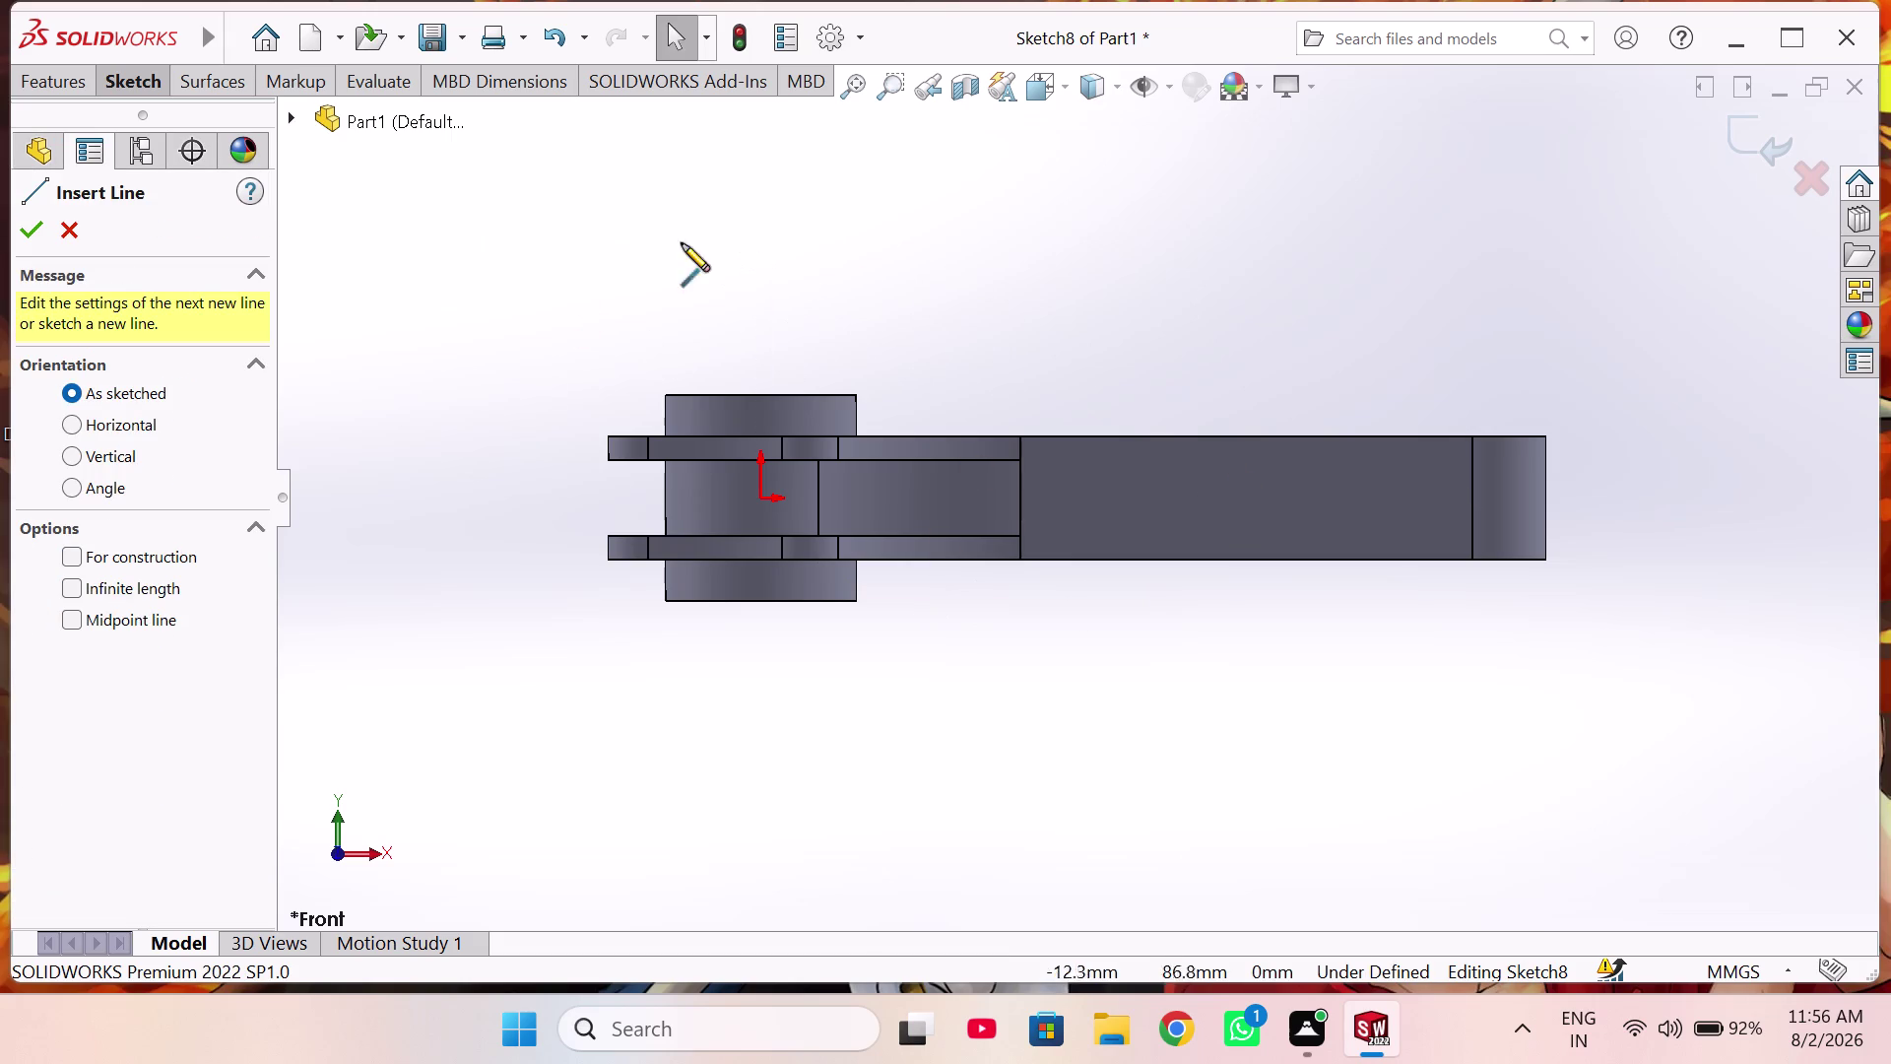
Show the connecting rod in Front view and set the next line as construction geometry.
click(164, 554)
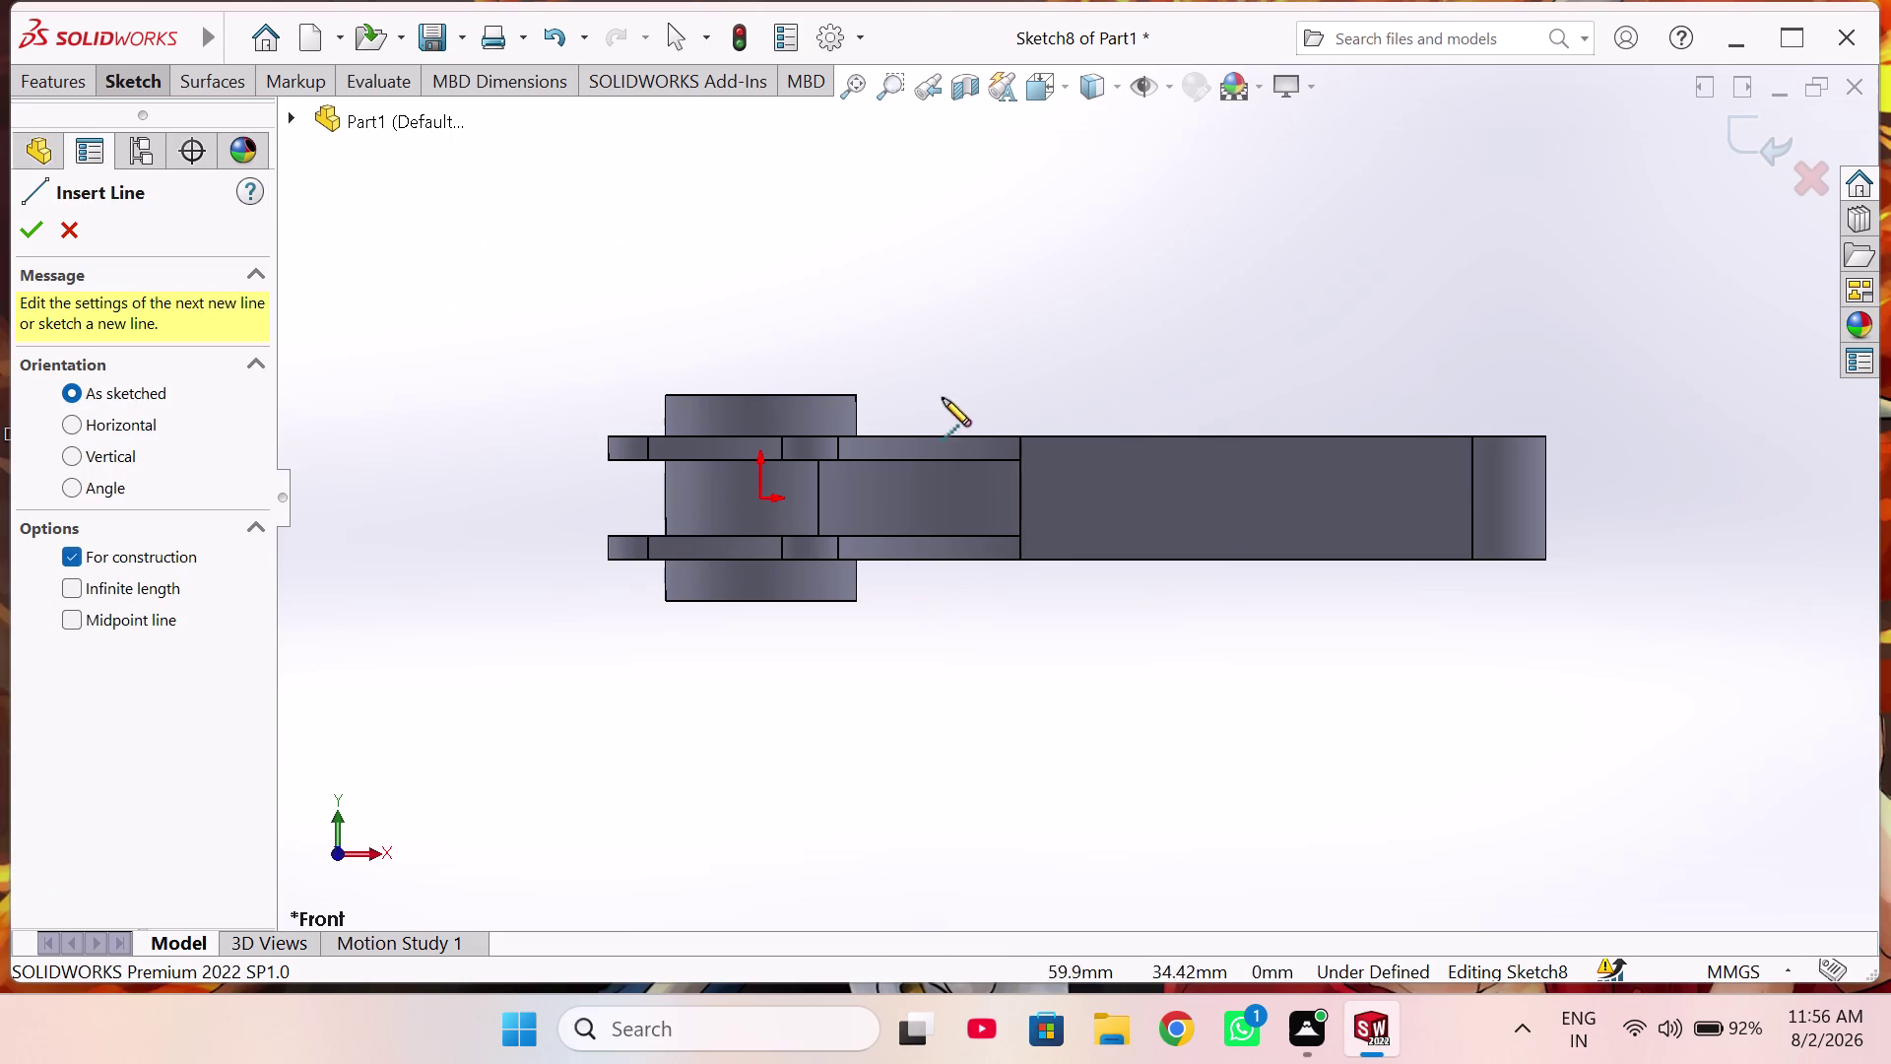
Draw a horizontal construction centerline from the origin to the rod's right end edge.
click(761, 498)
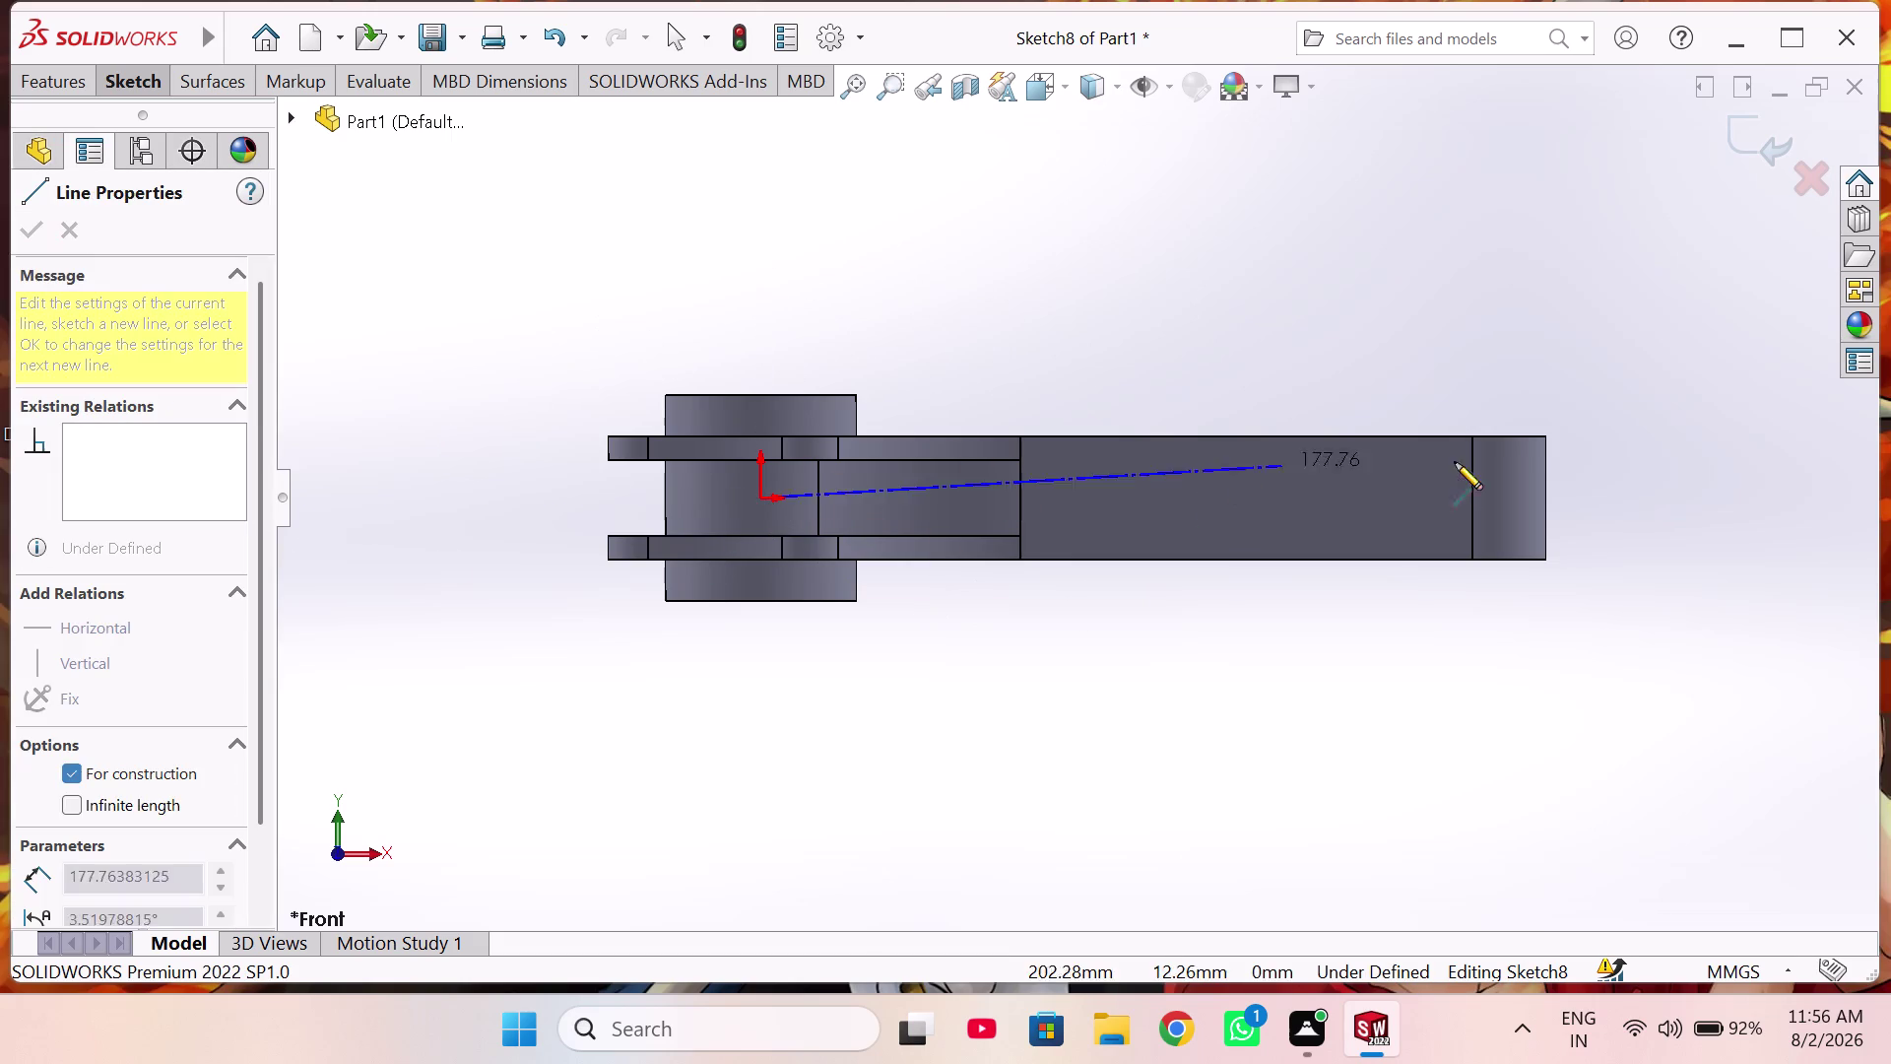
click(1544, 497)
right_click(1619, 484)
click(1640, 501)
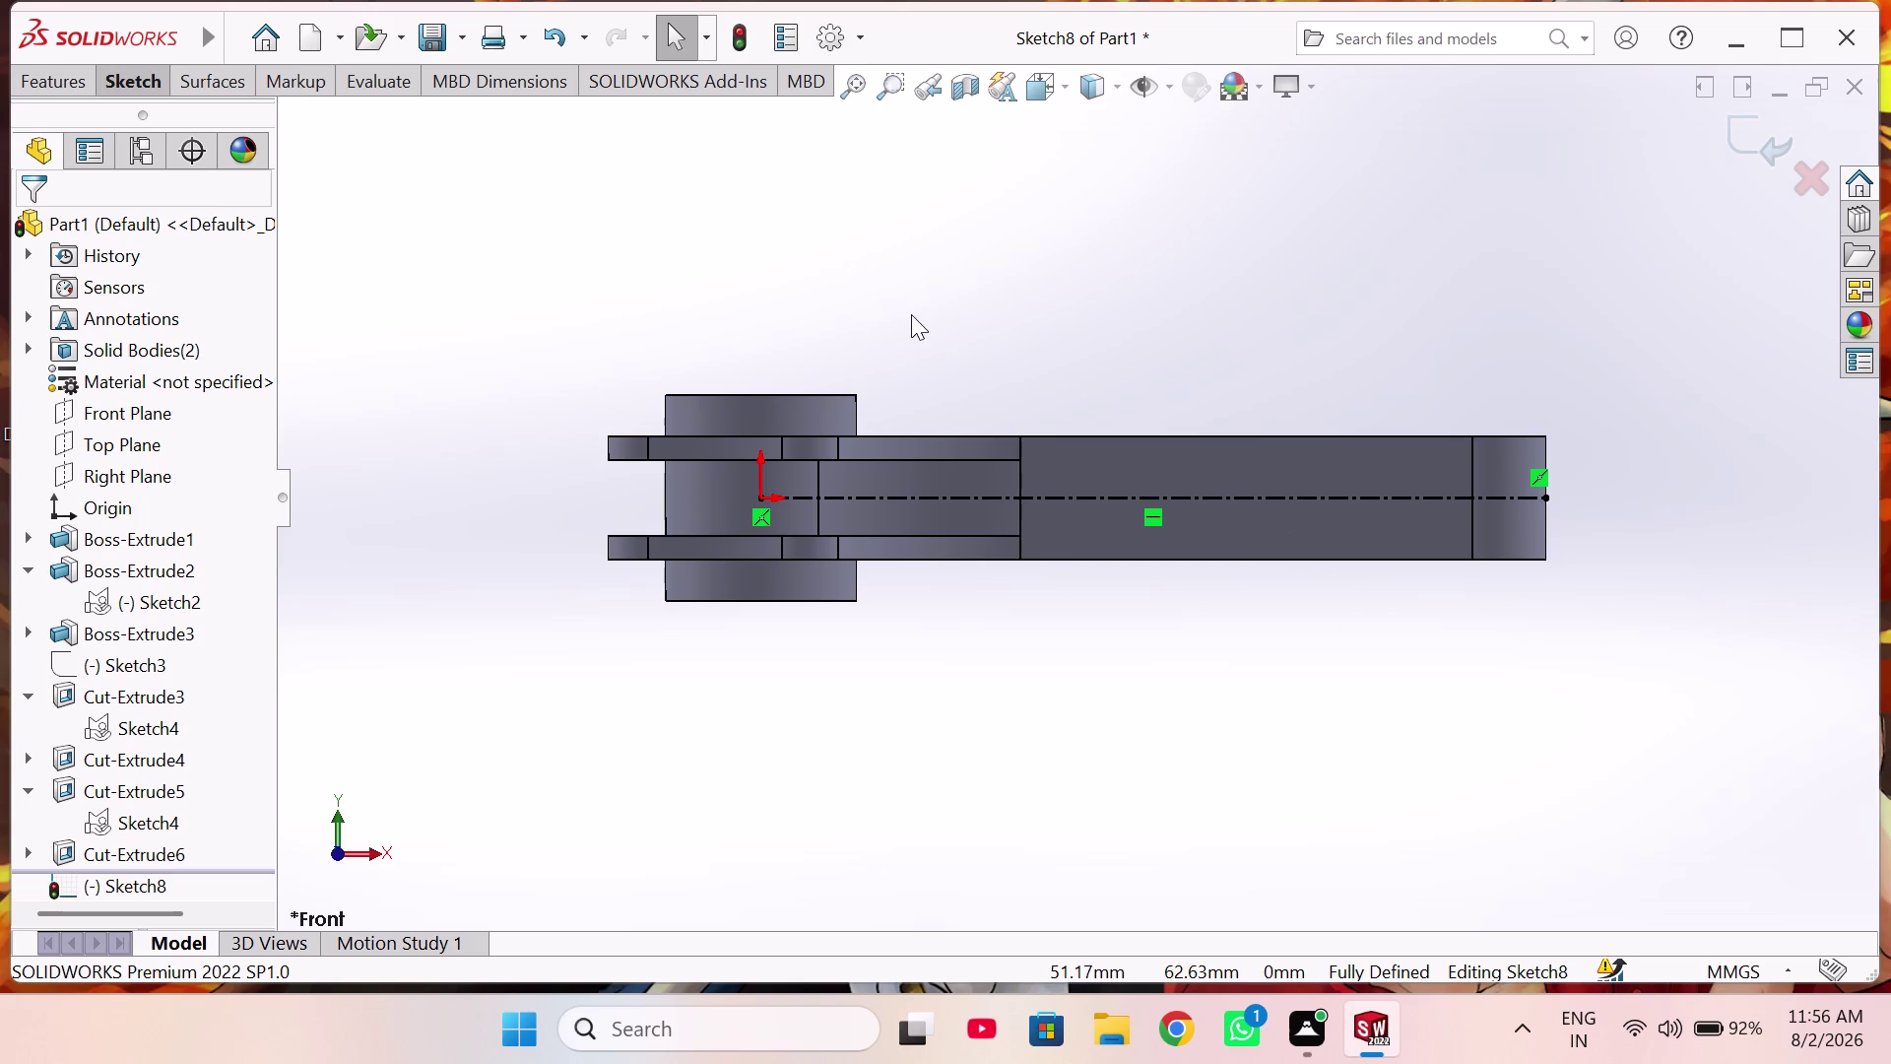
right_drag(1243, 699, 1235, 673)
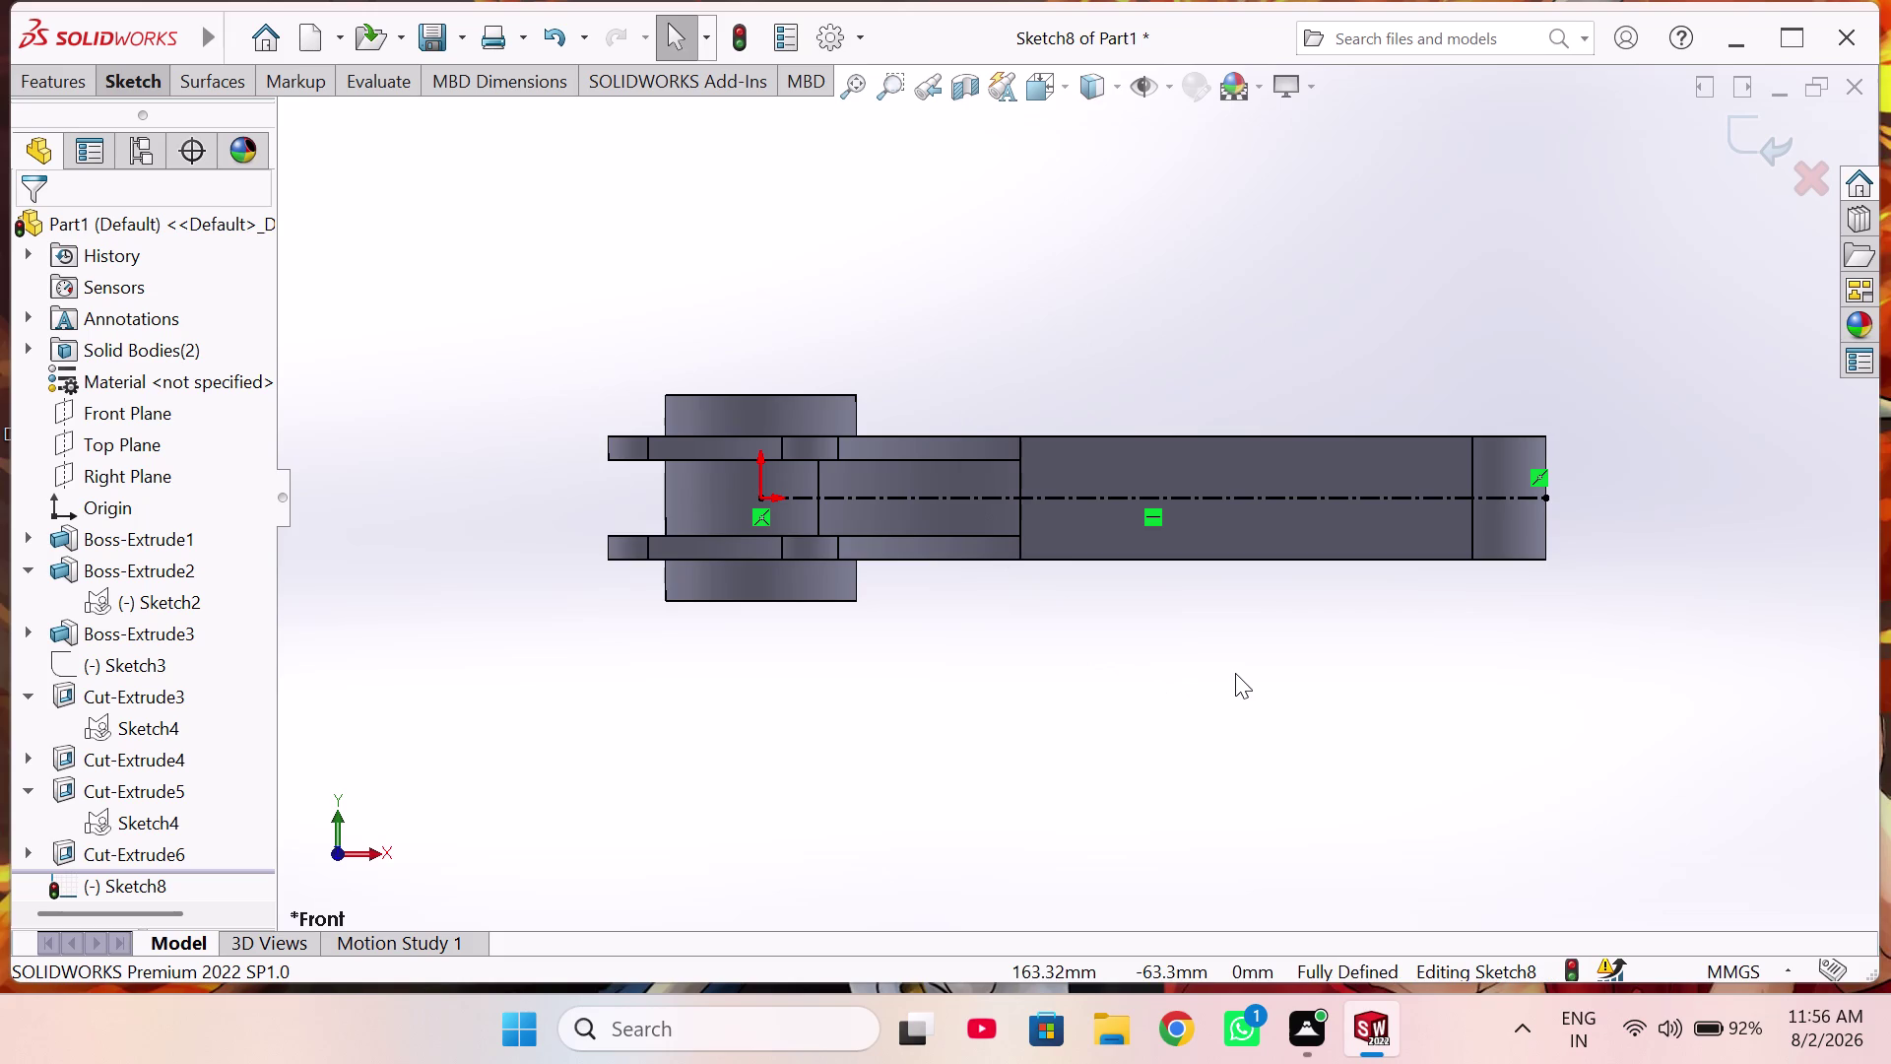
right_drag(1235, 673, 894, 727)
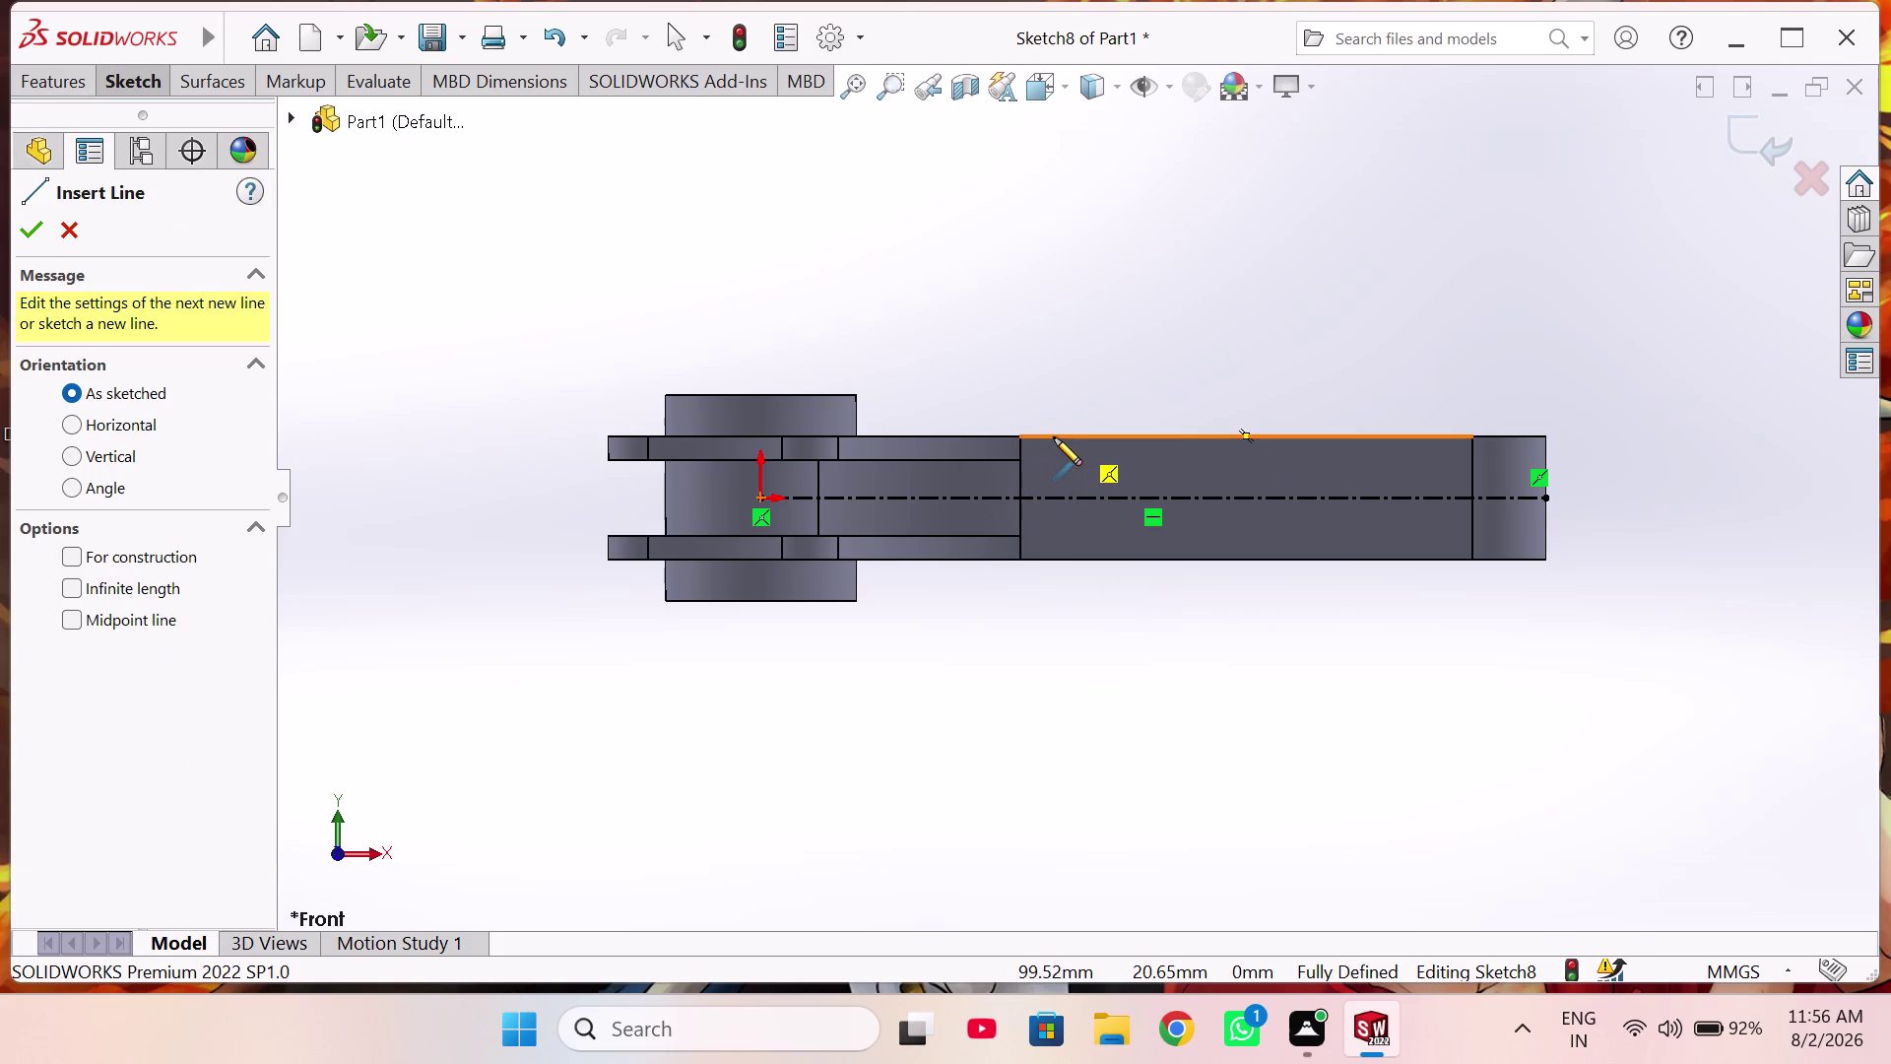
Cancel the trial line started on the rod's top edge and switch to Smart Dimension.
click(1103, 442)
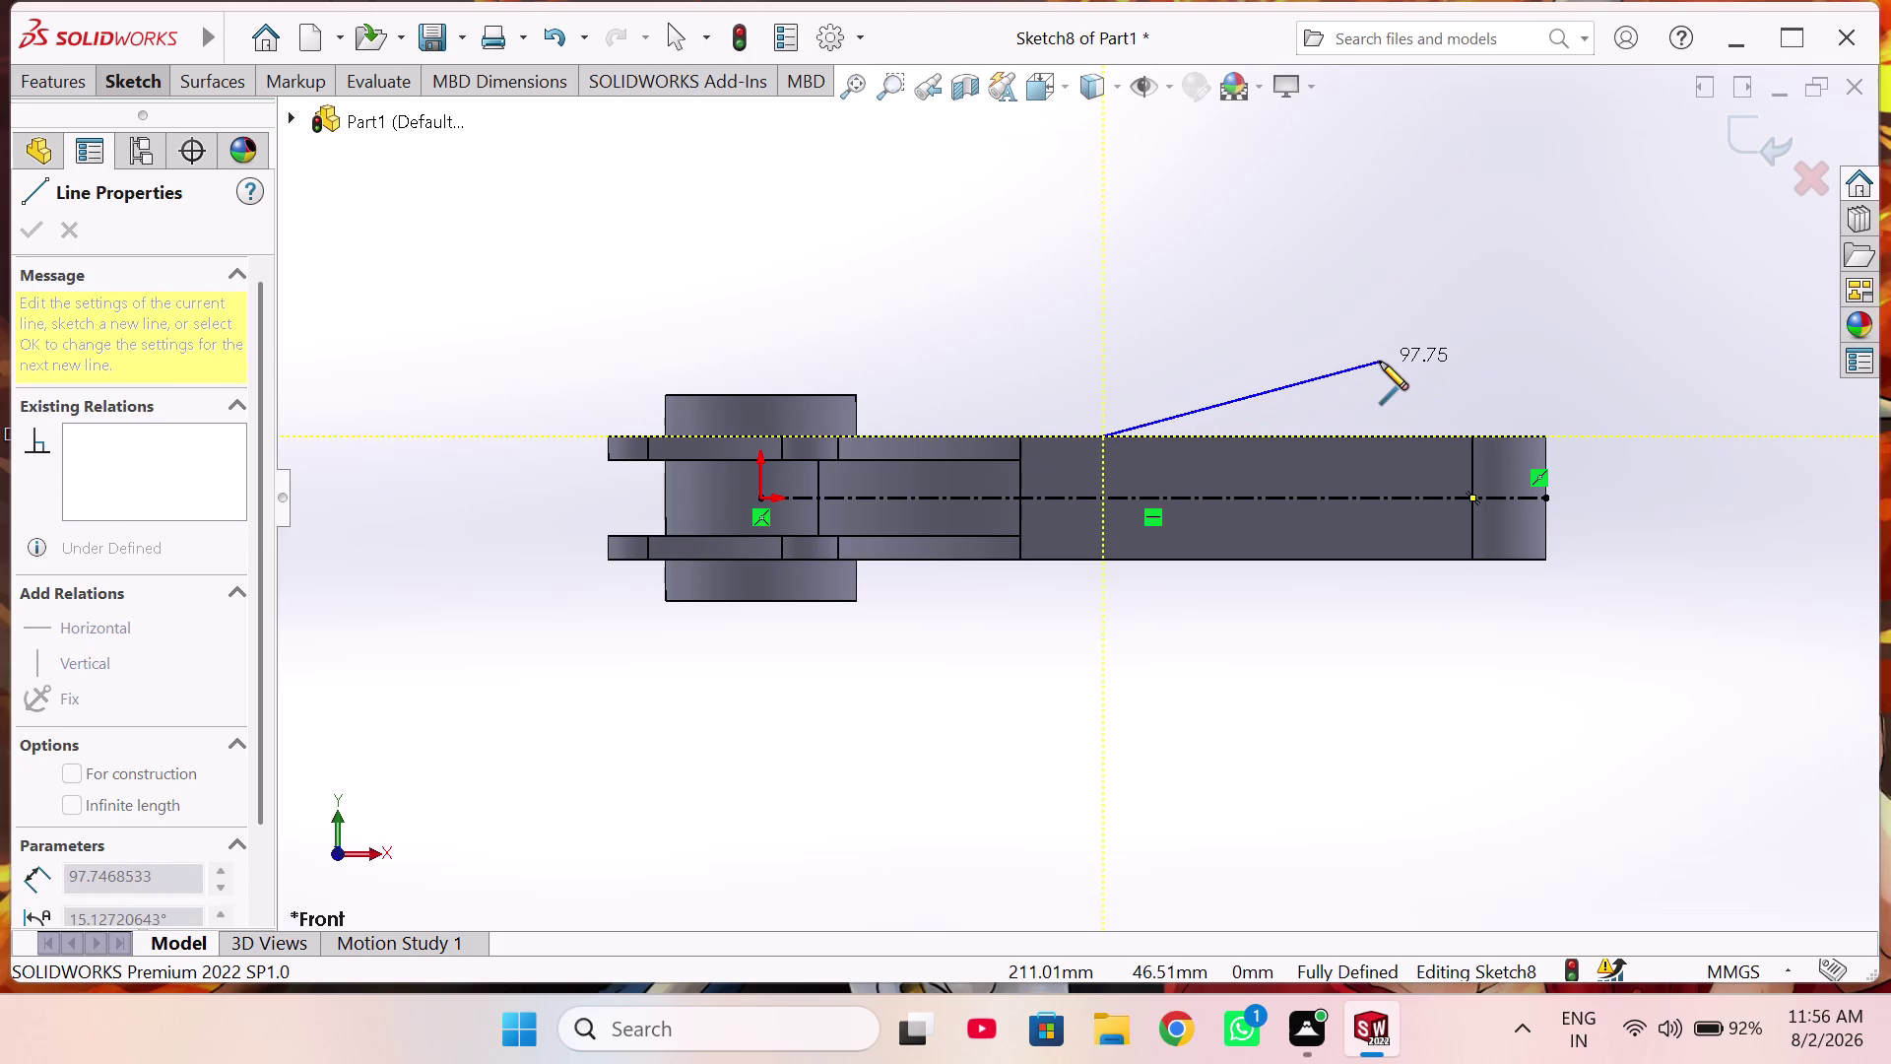
key(Escape)
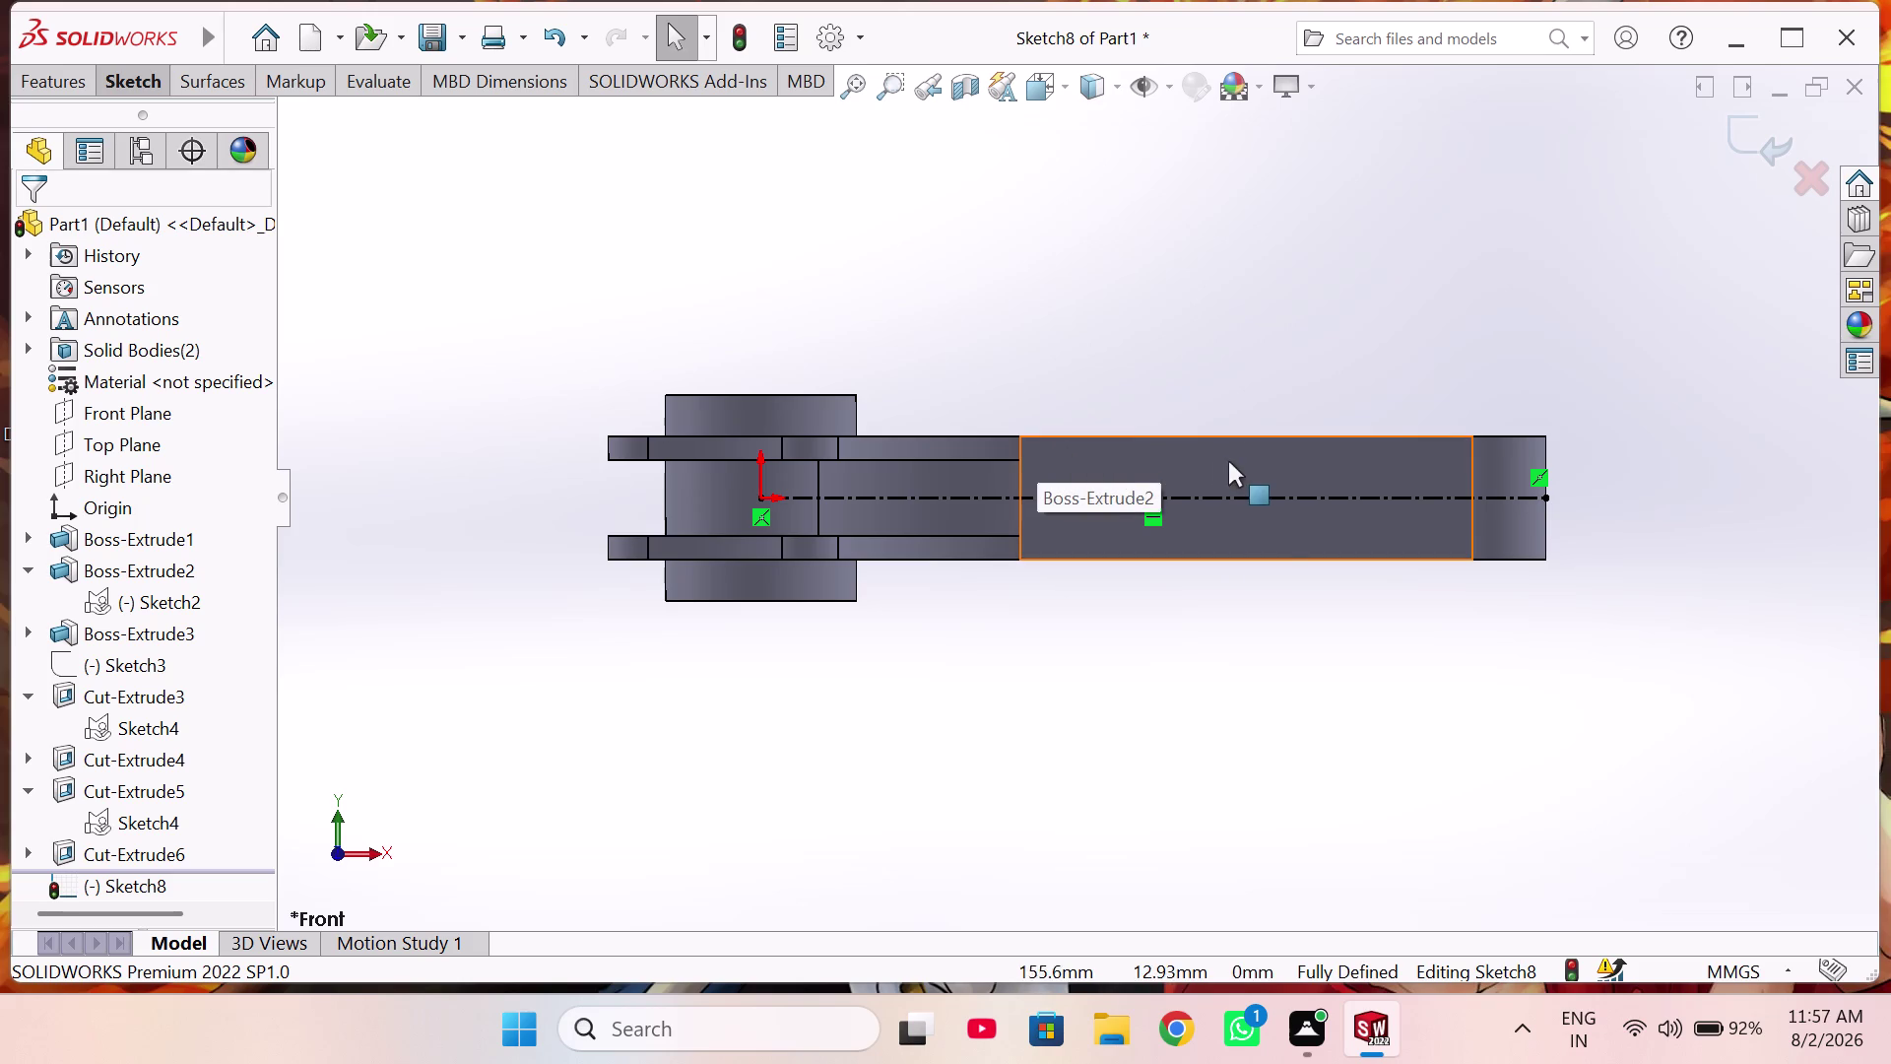
right_drag(1324, 668, 1363, 497)
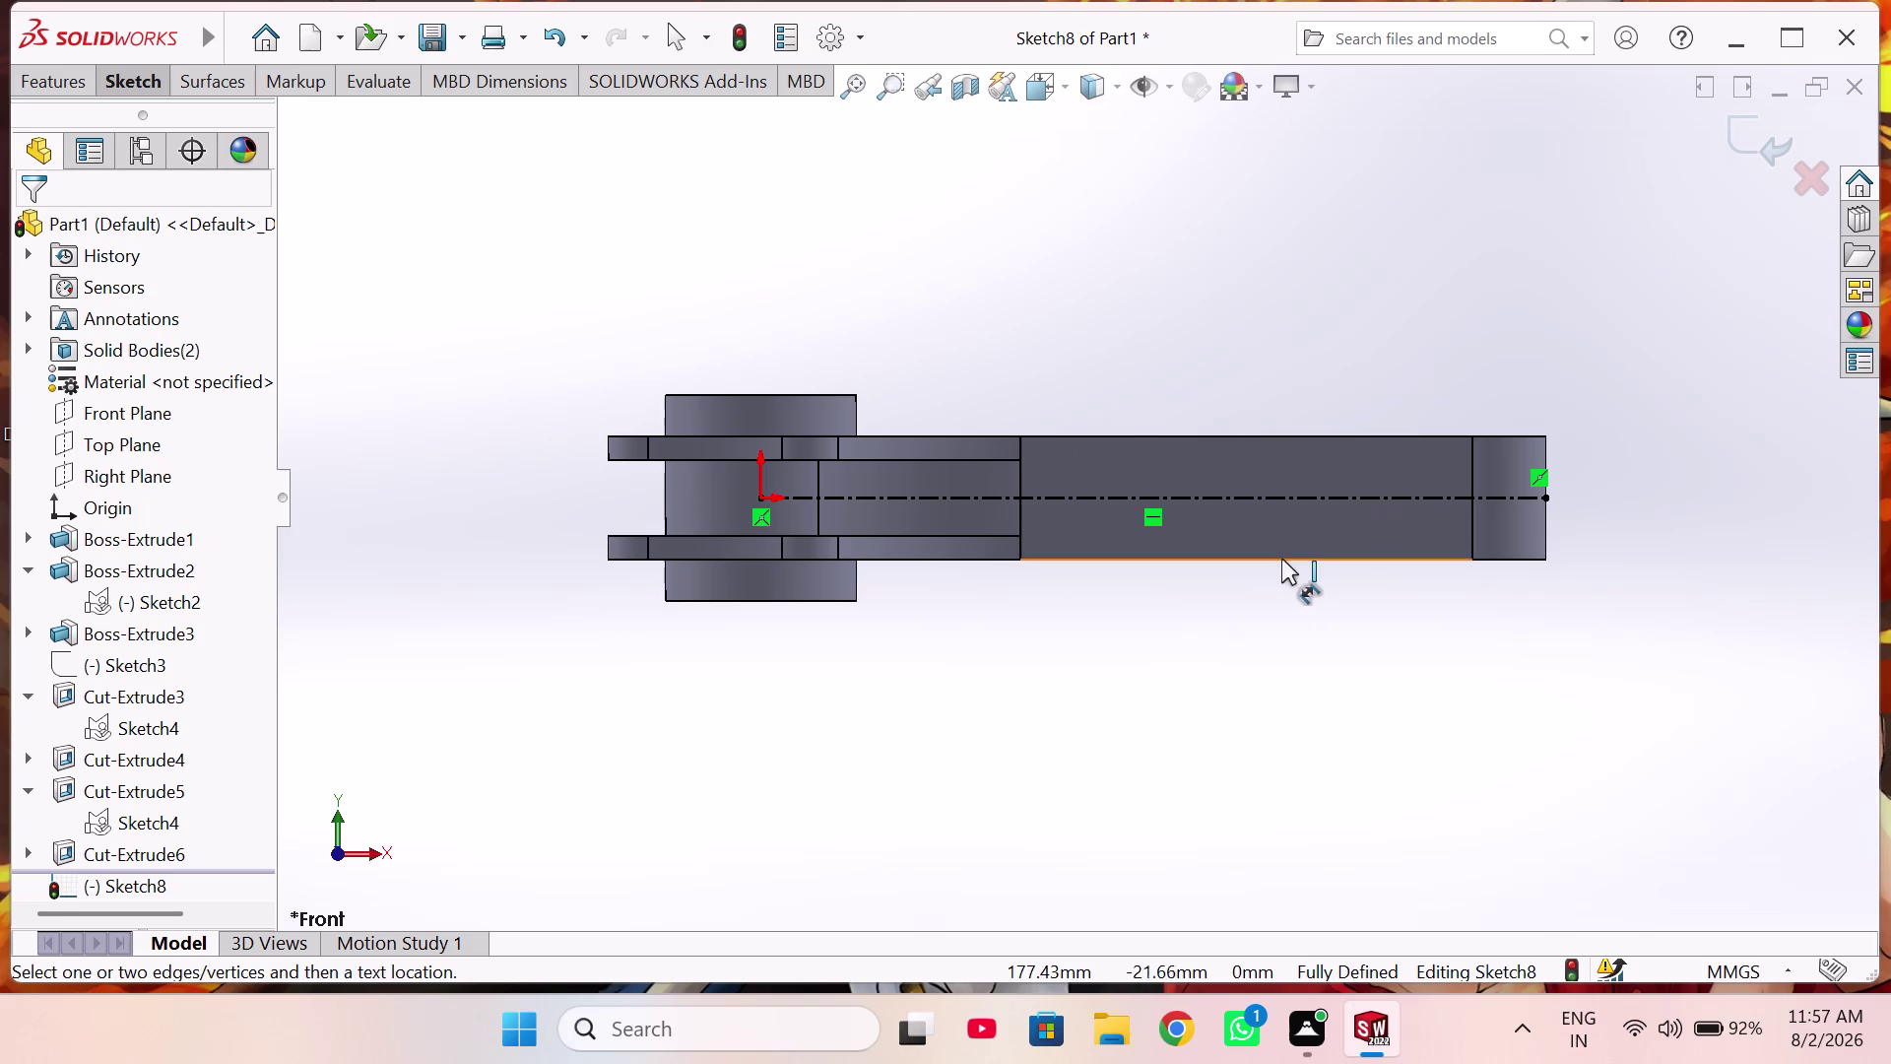
Measure the rod's top and bottom long edges at 154.31 mm, discarding the dimensions.
click(1281, 550)
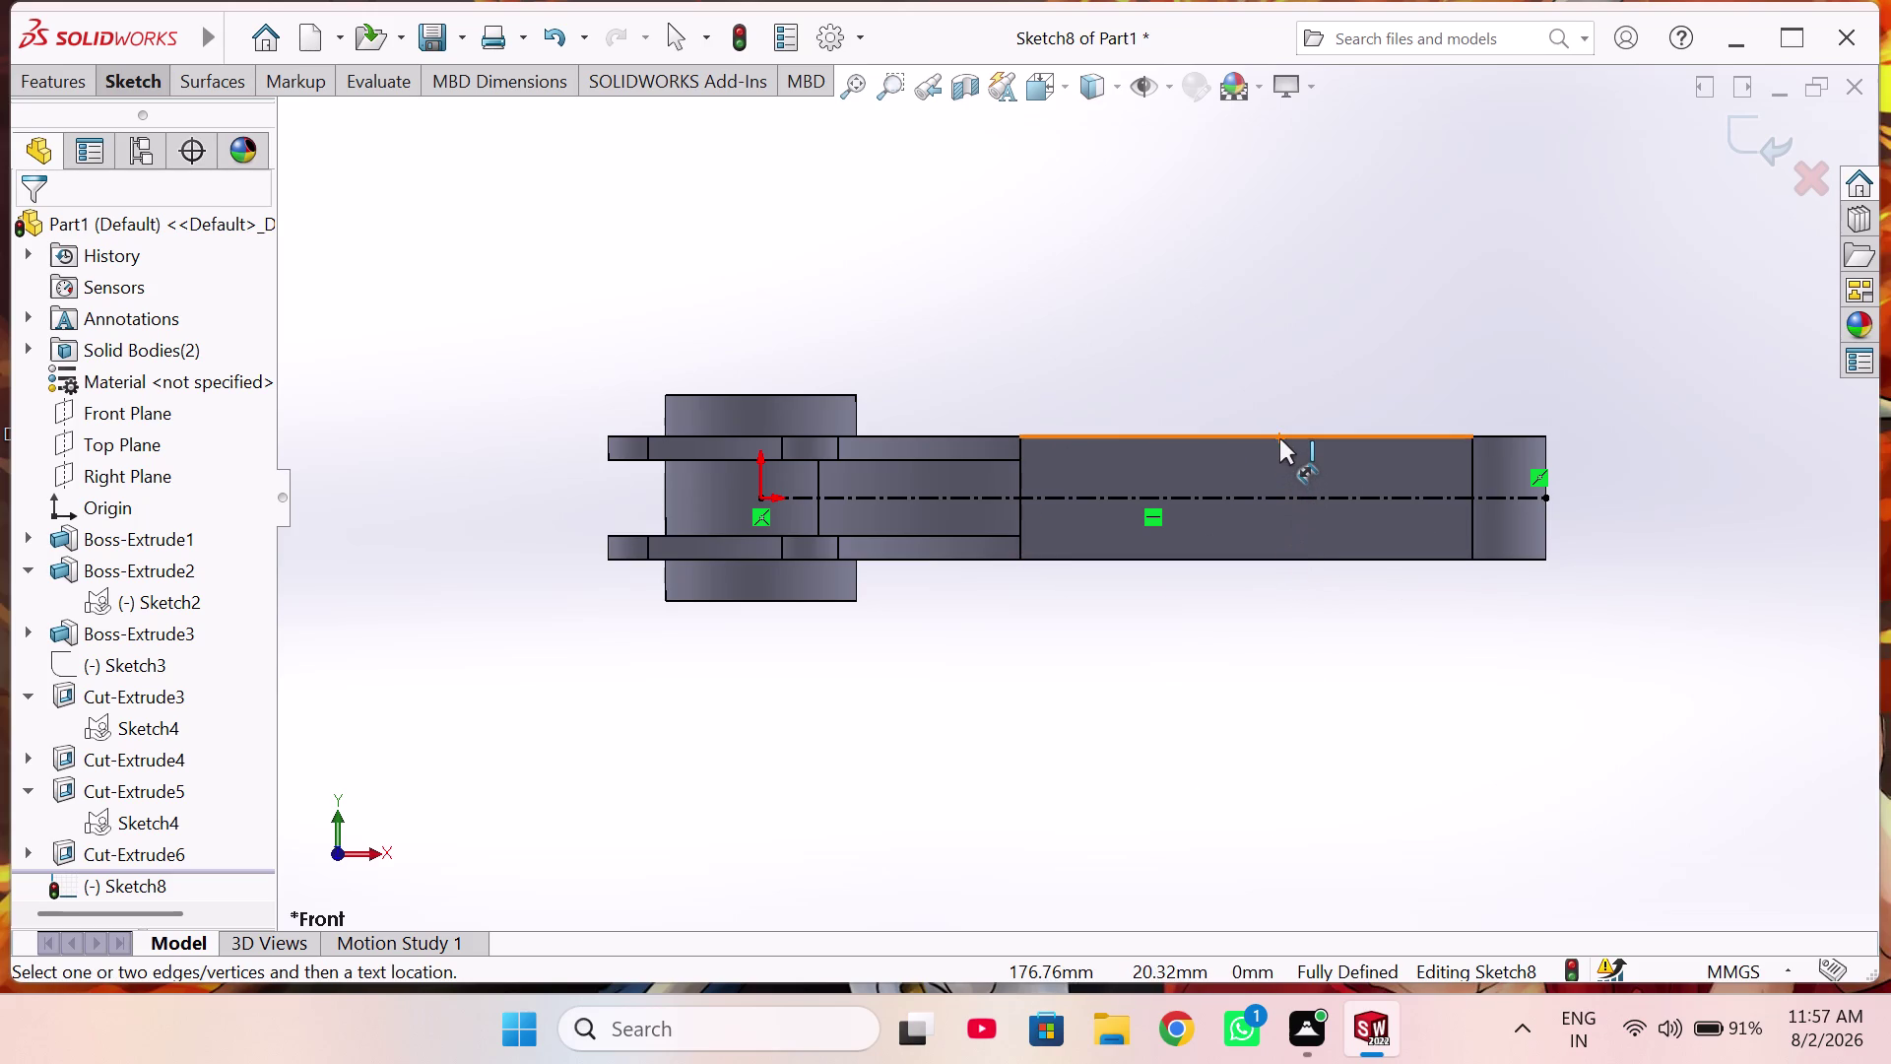
click(1279, 438)
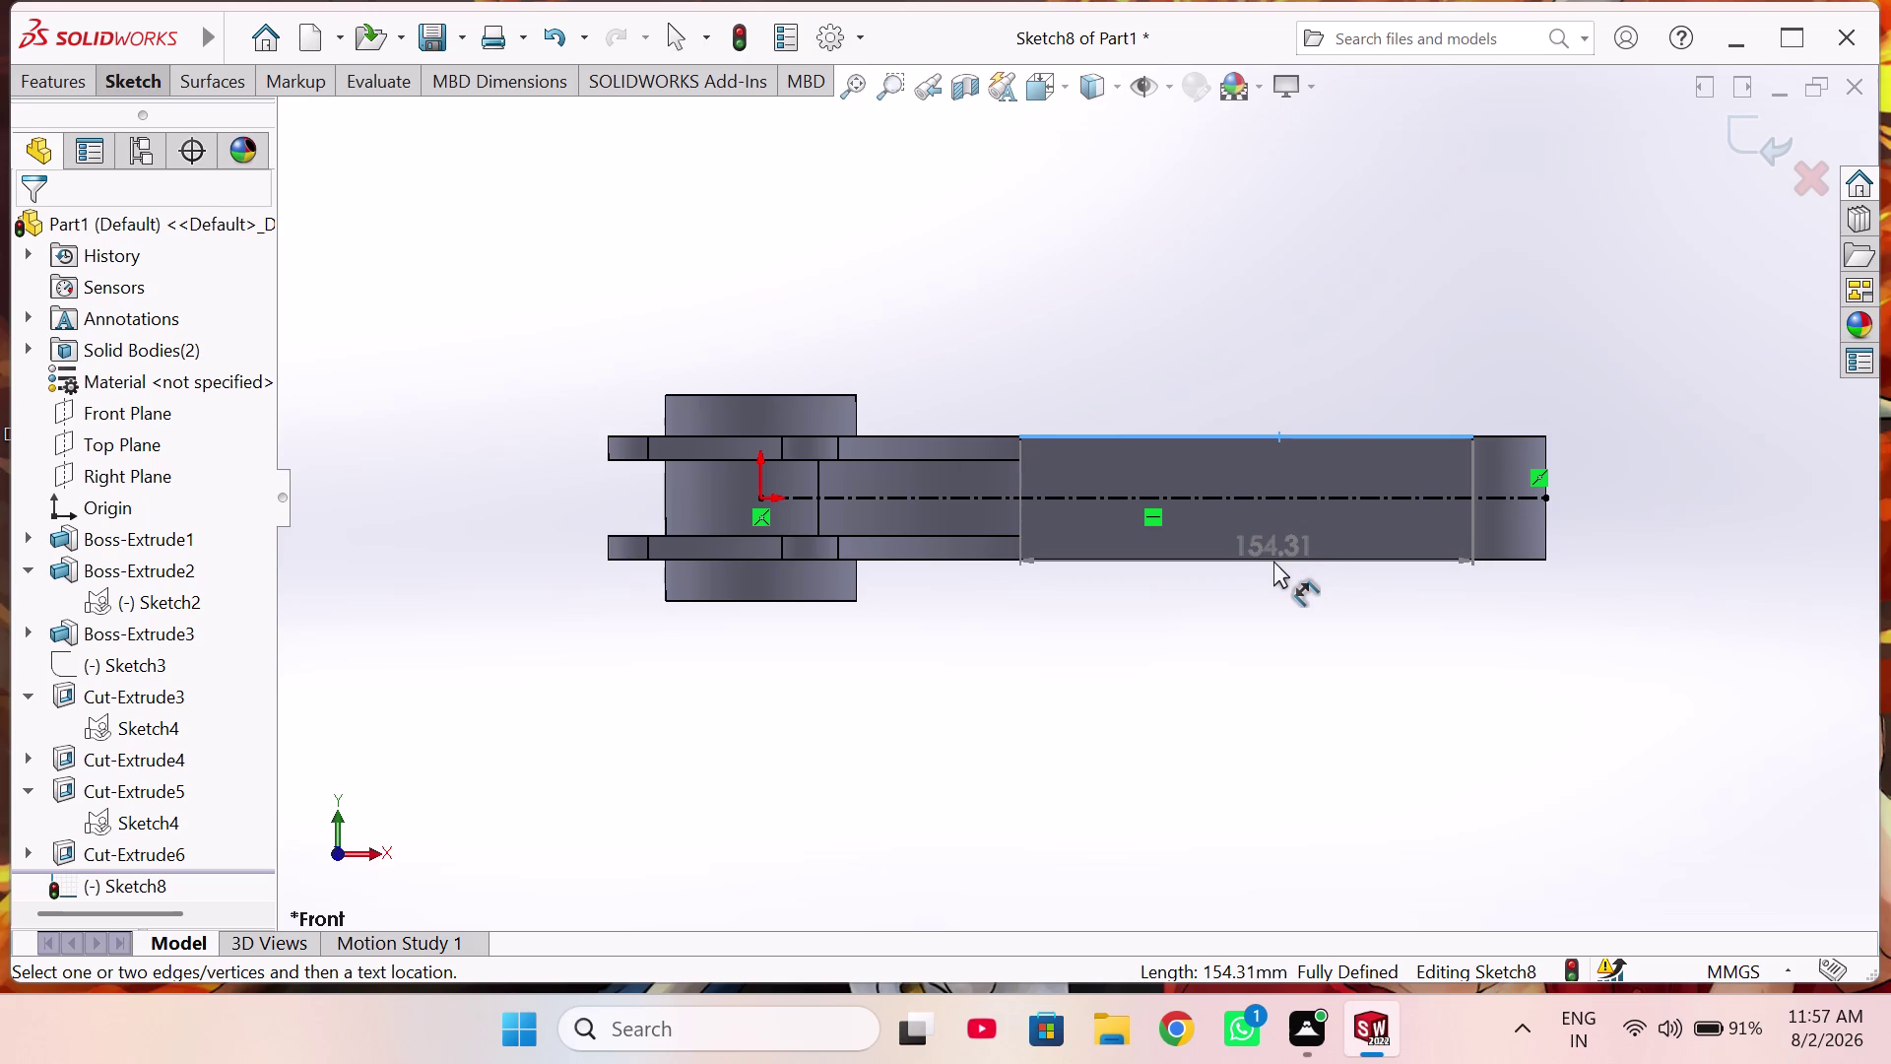
click(1271, 557)
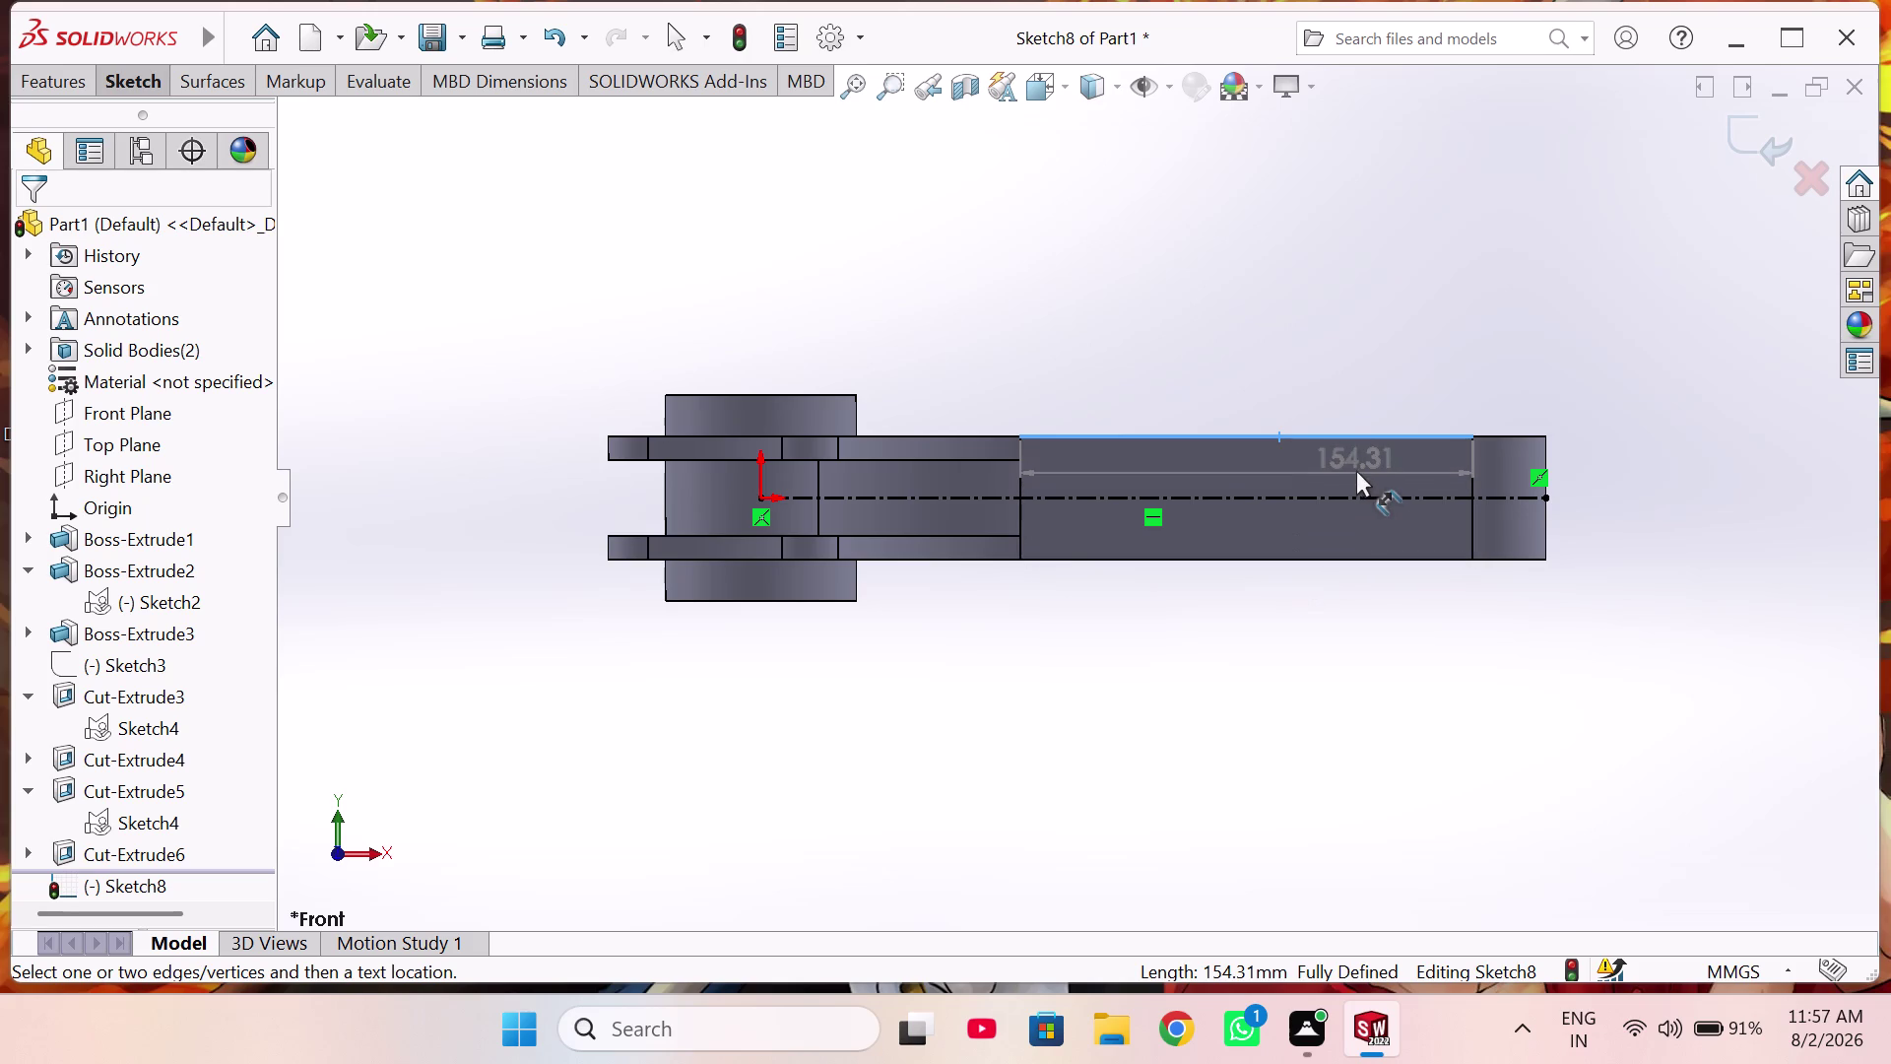
key(Escape)
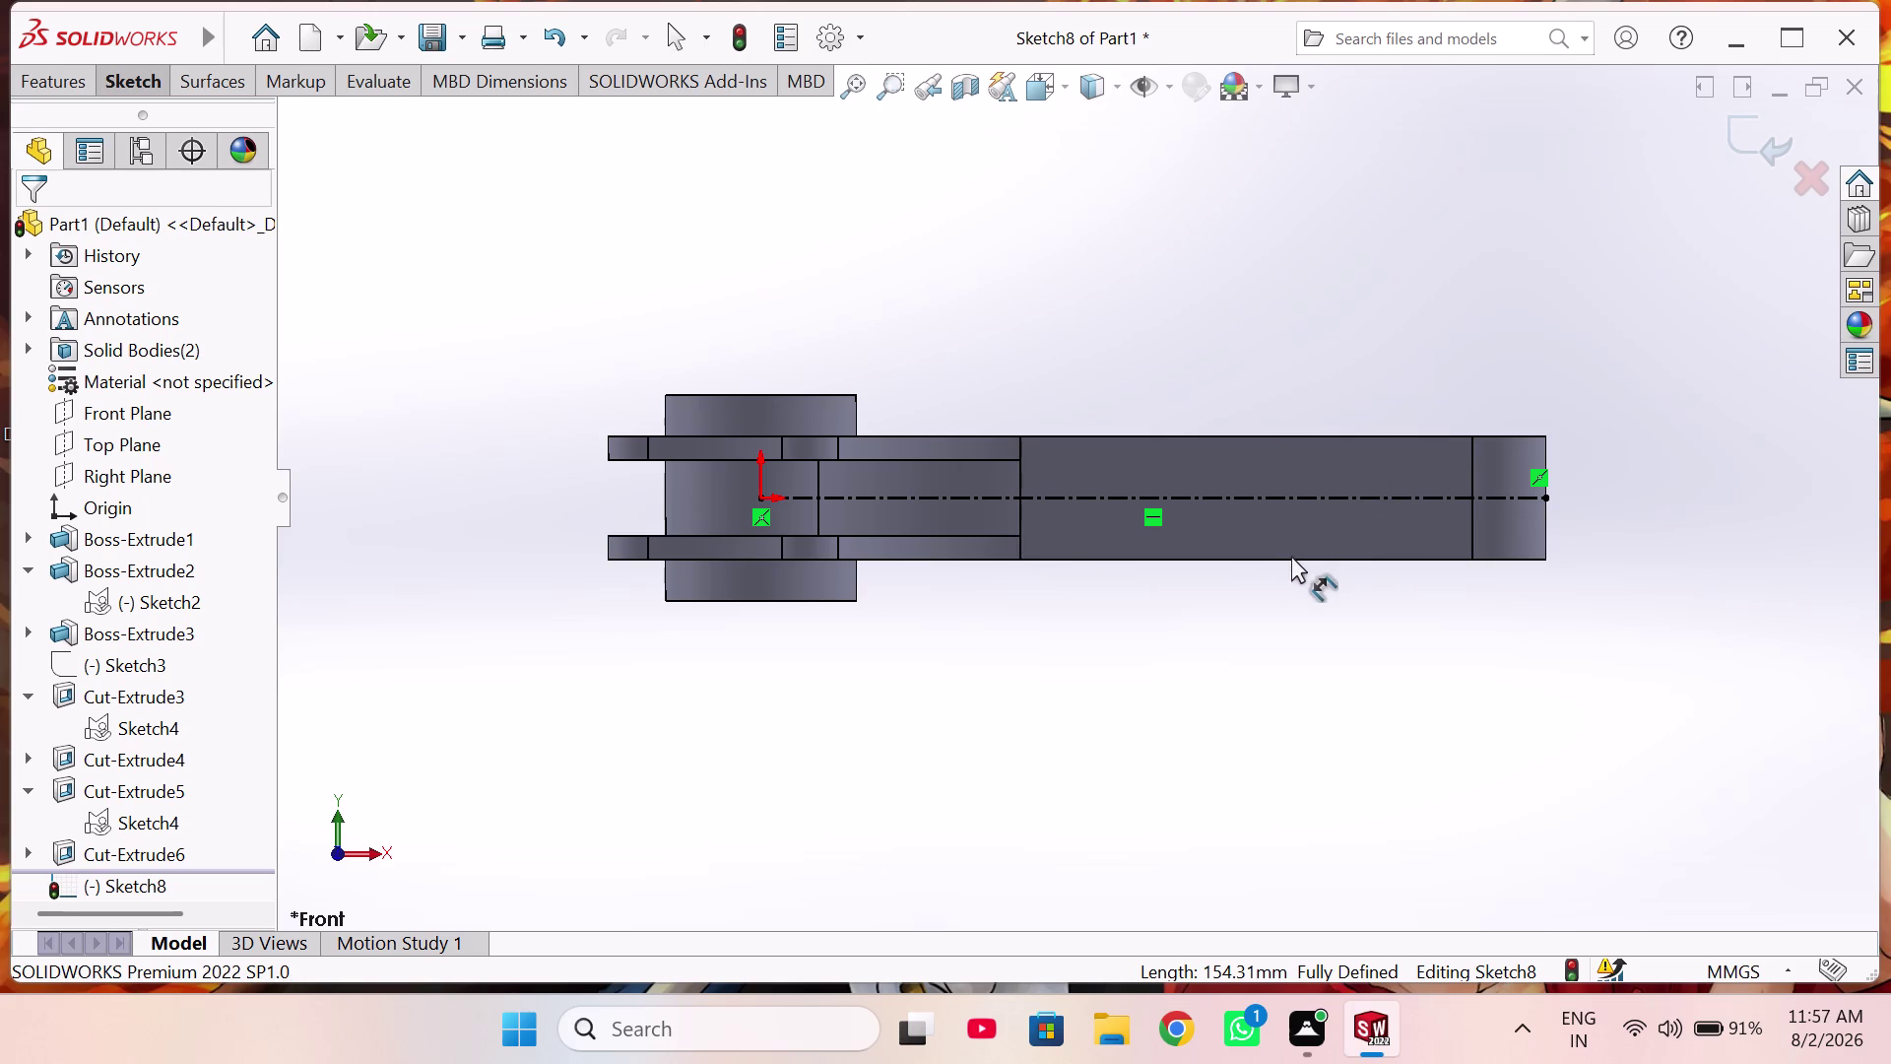
scroll(down, 3)
click(1209, 557)
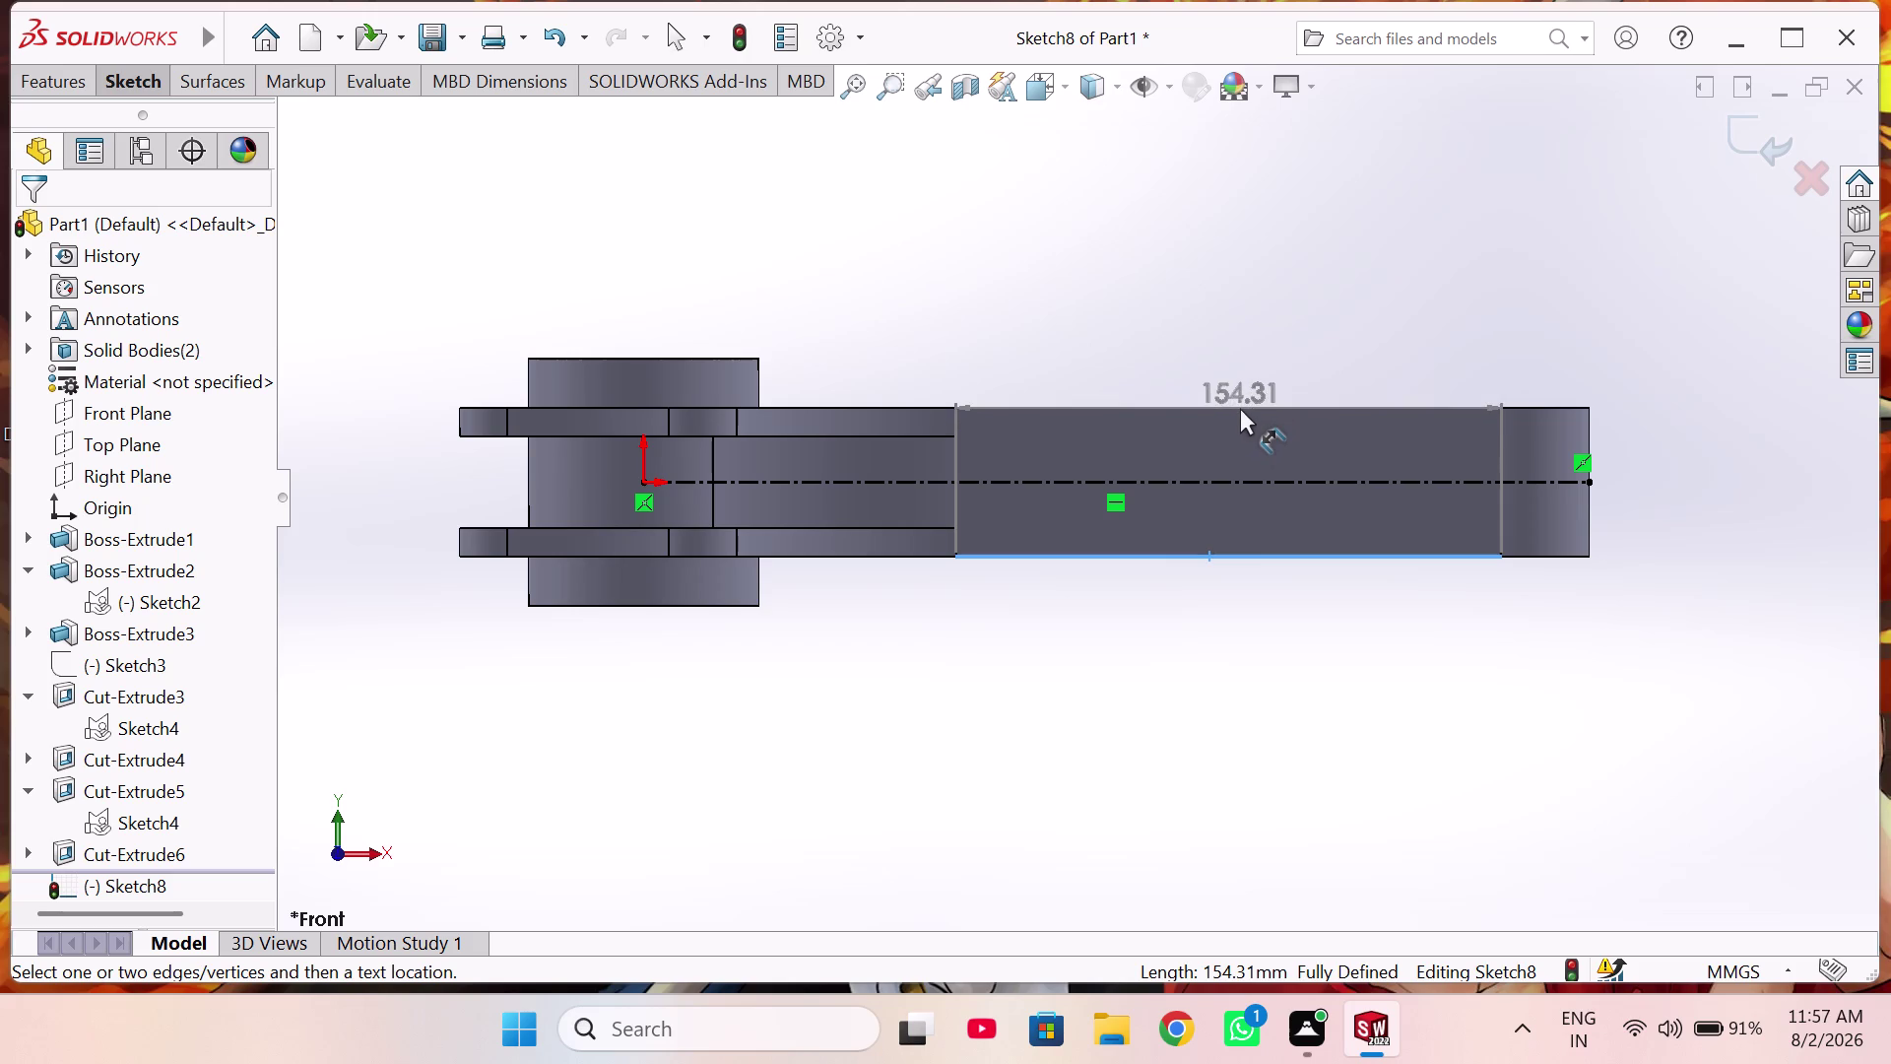
key(Escape)
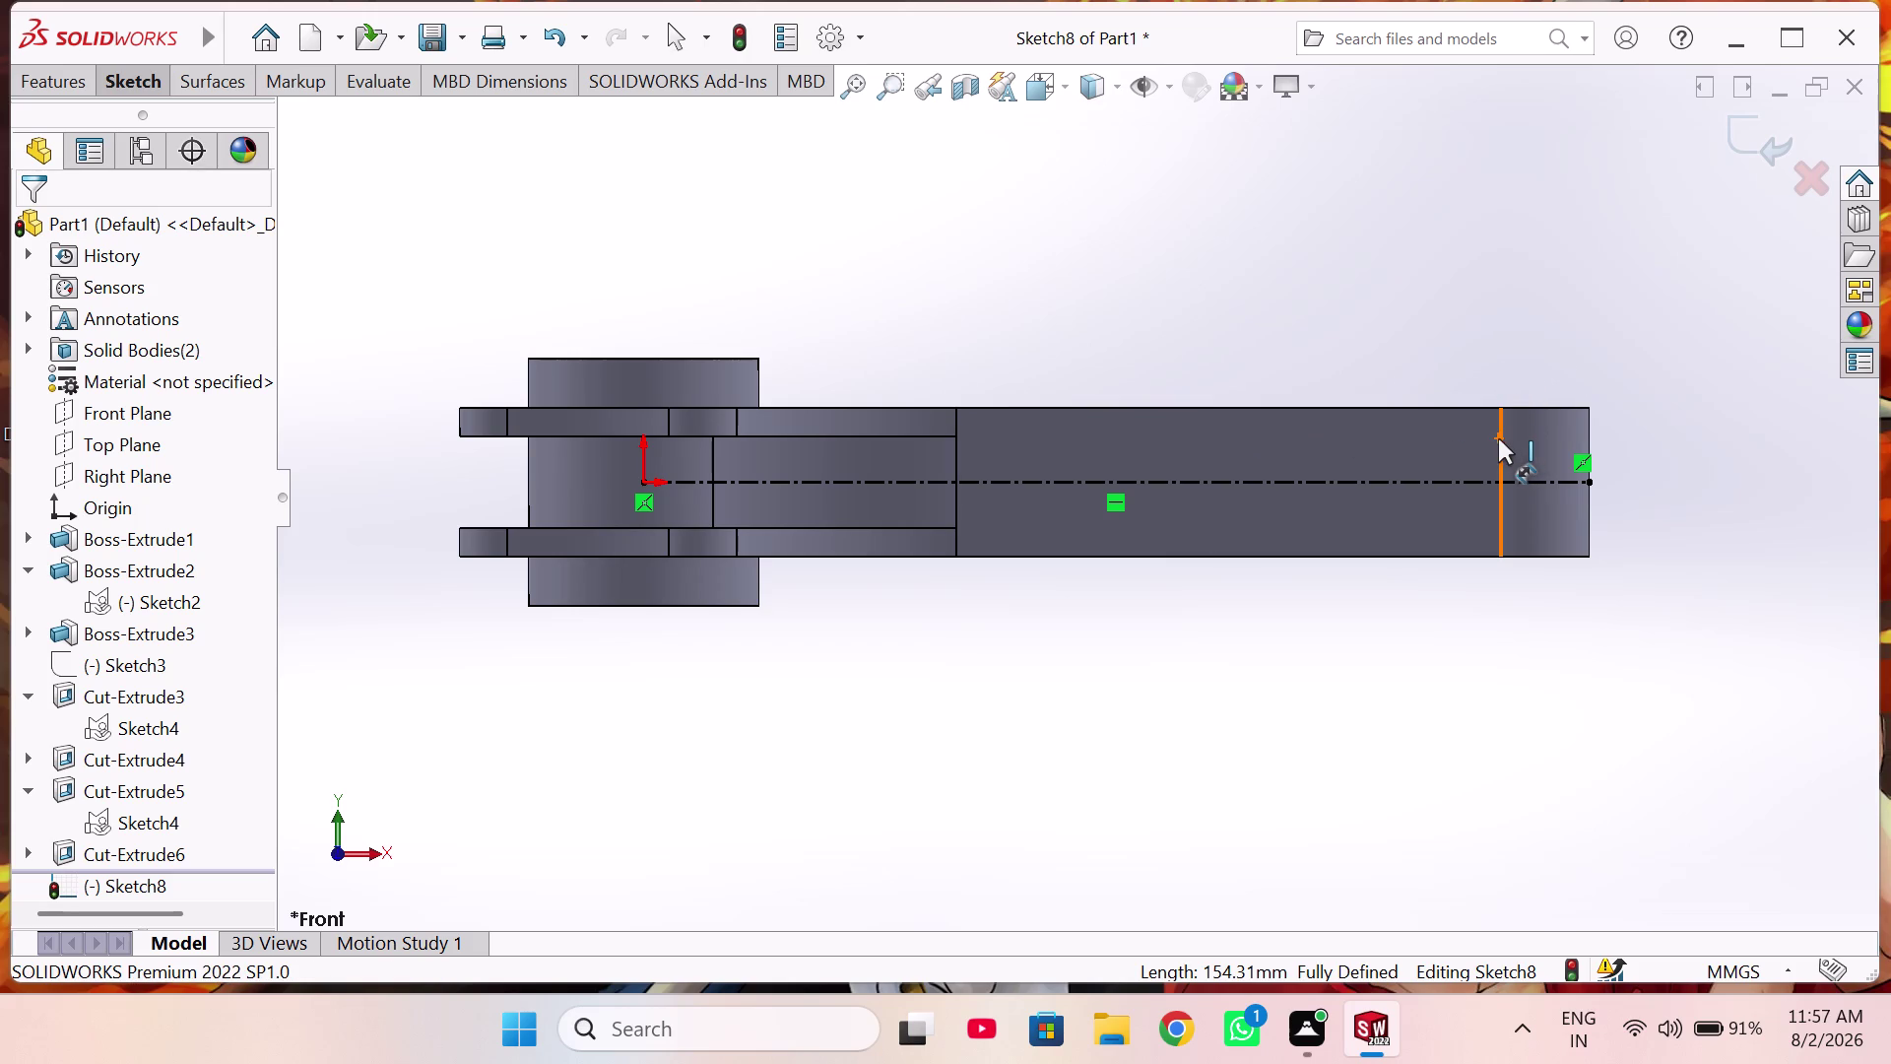